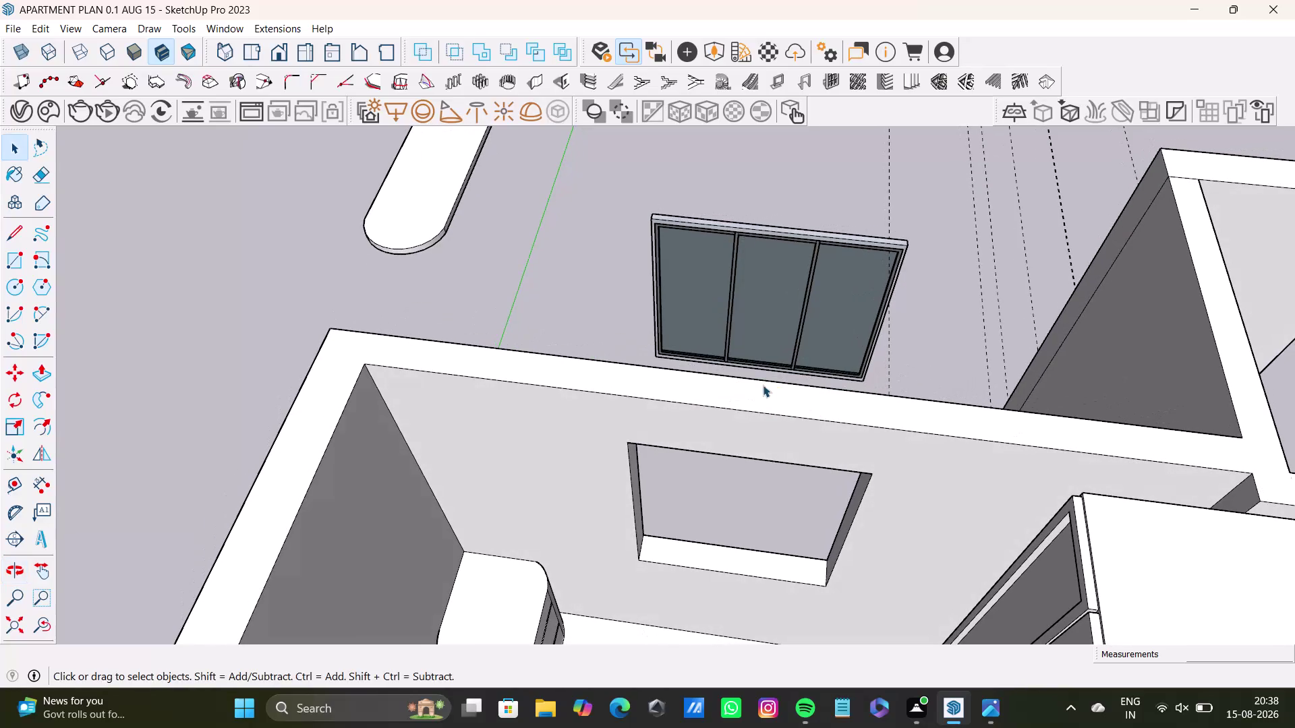
Select the floating three-pane window component and pick it up with Move (M).
key(m)
key(space)
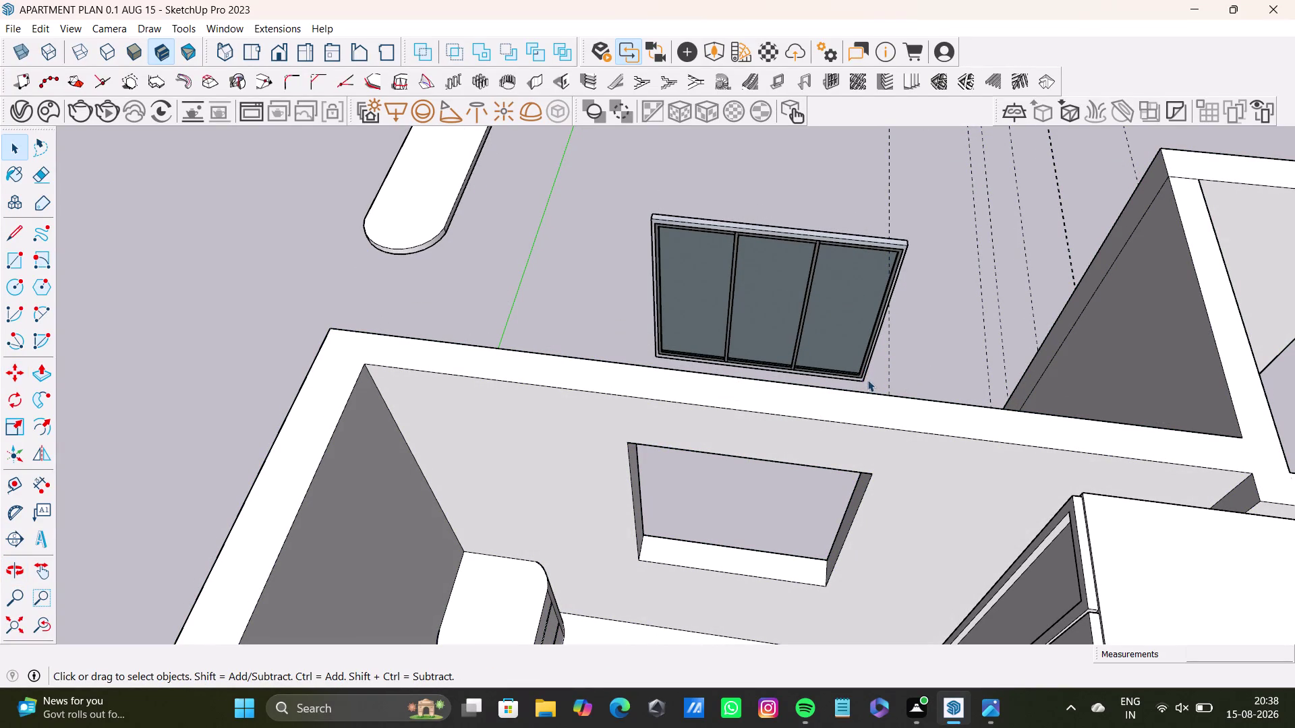
click(862, 371)
key(m)
scroll(down, 3)
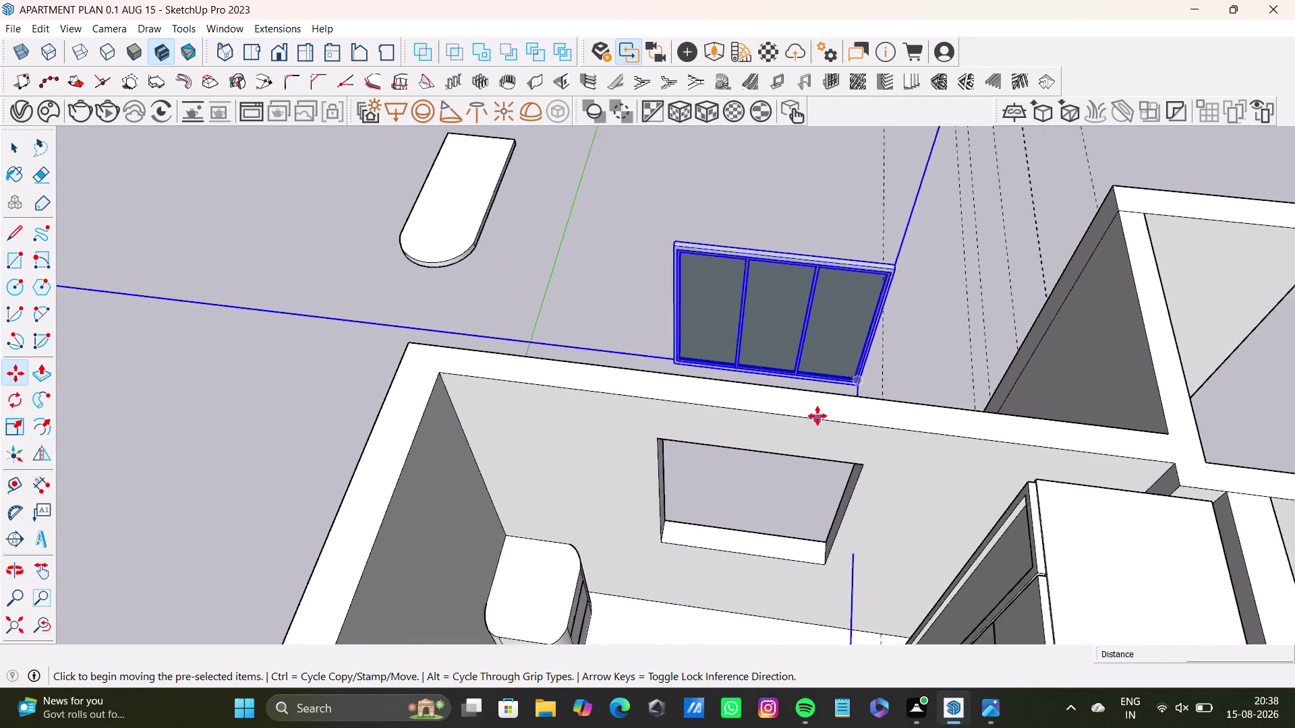
scroll(down, 3)
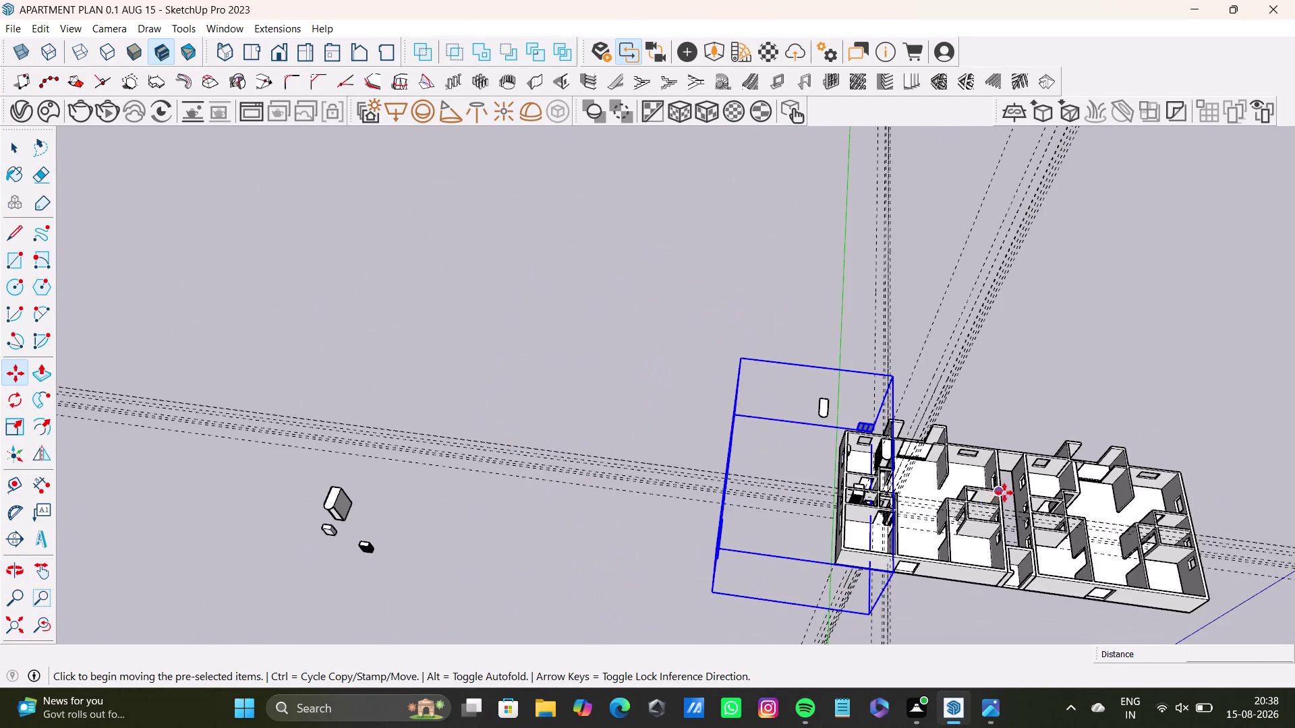
middle_drag(1005, 493, 603, 392)
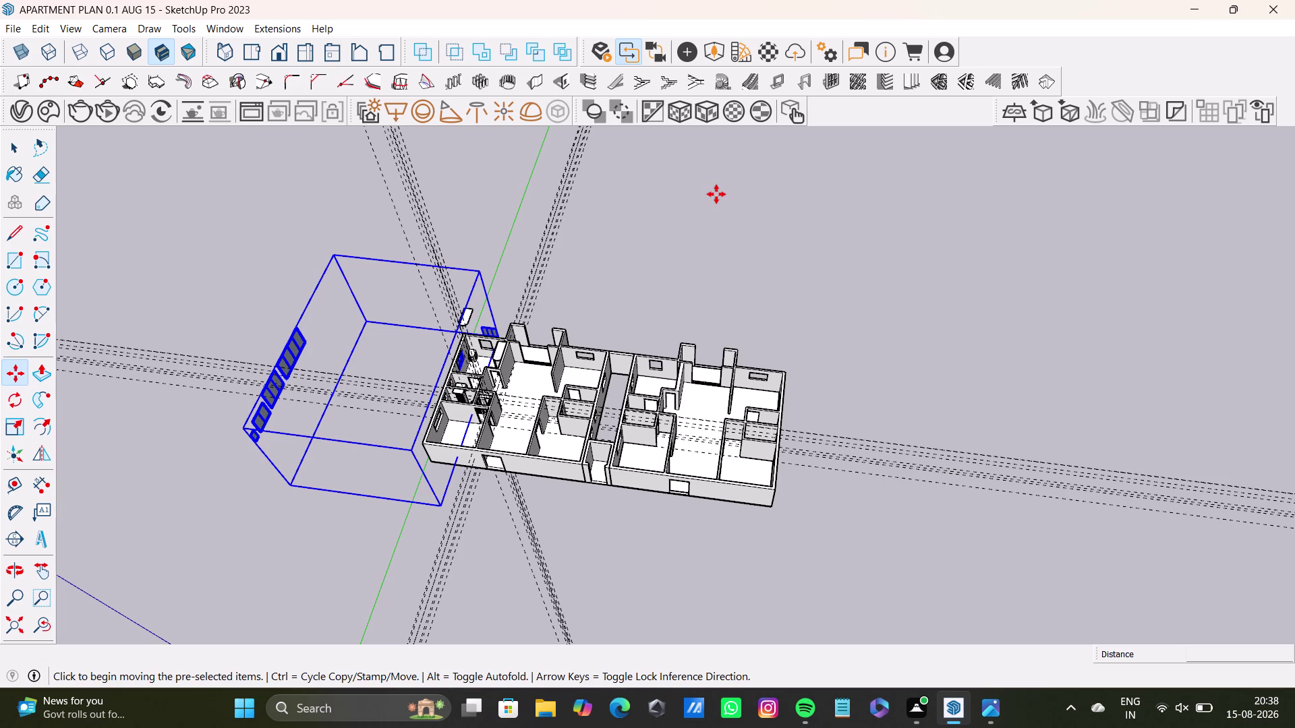
scroll(up, 3)
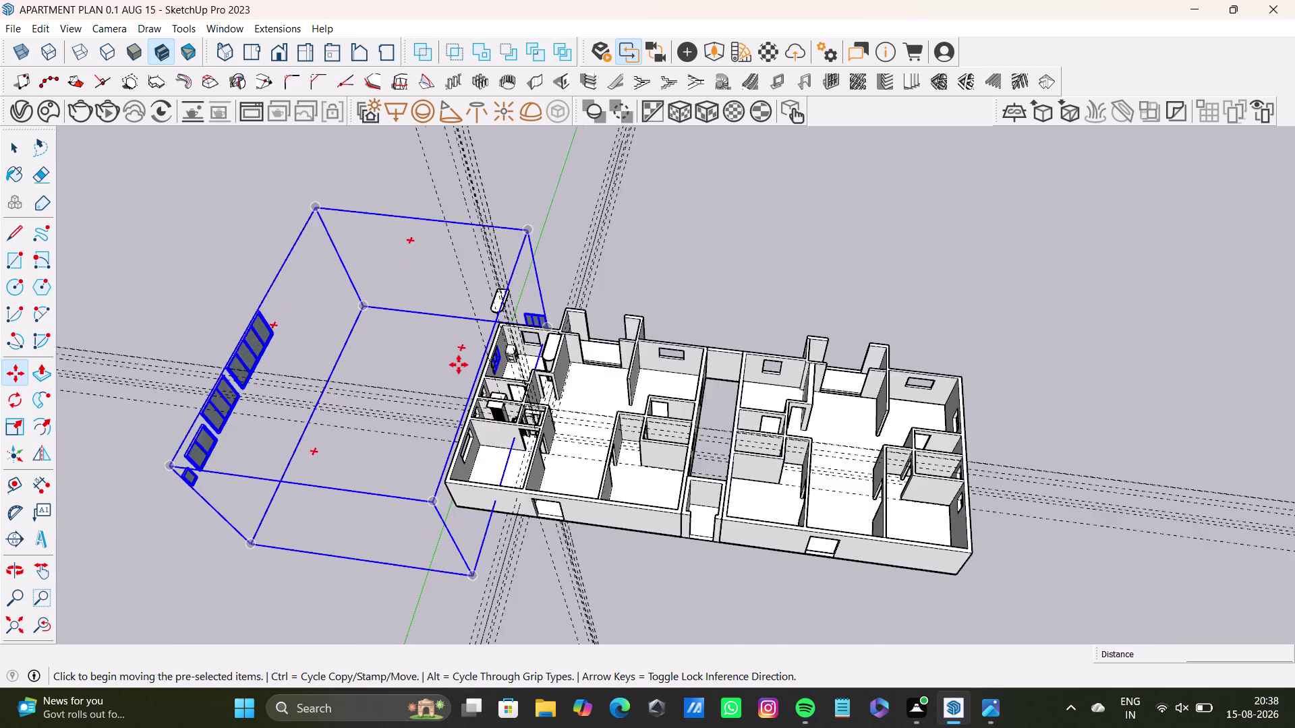
scroll(up, 3)
scroll(up, 3)
middle_drag(598, 320, 610, 418)
scroll(down, 3)
scroll(up, 3)
middle_drag(610, 384, 559, 329)
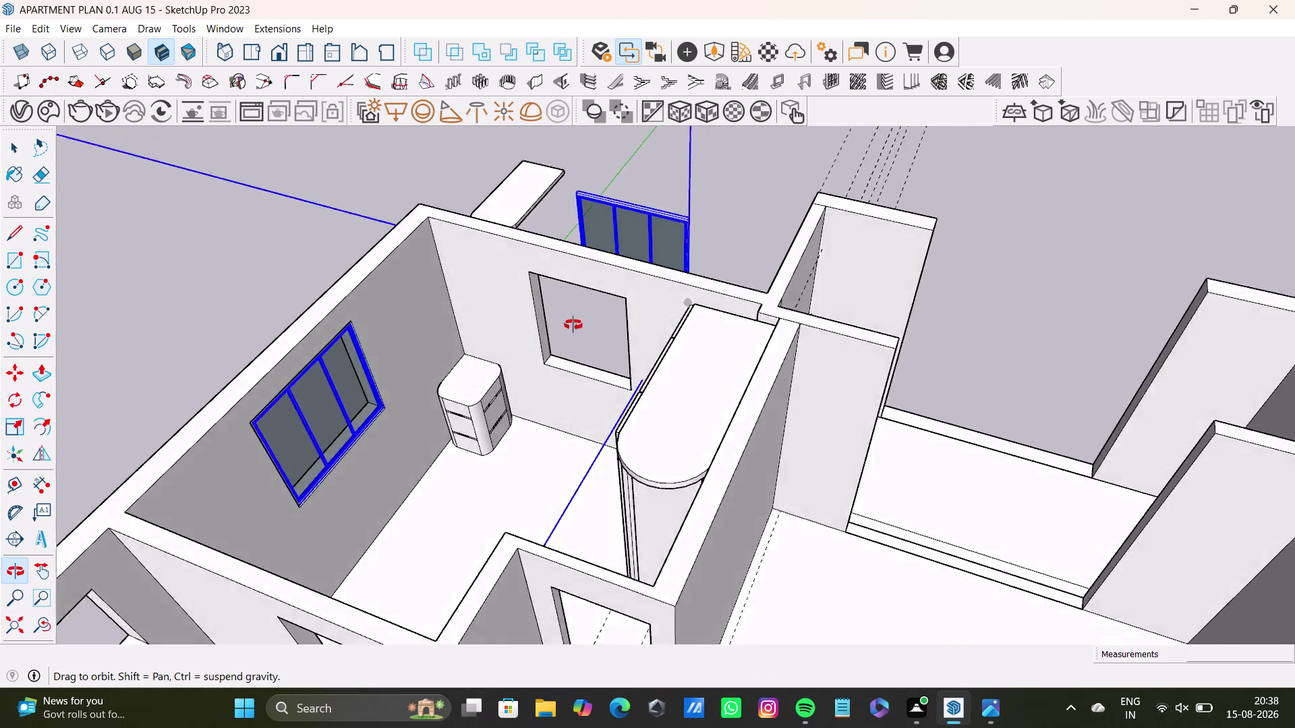
middle_drag(559, 328, 913, 390)
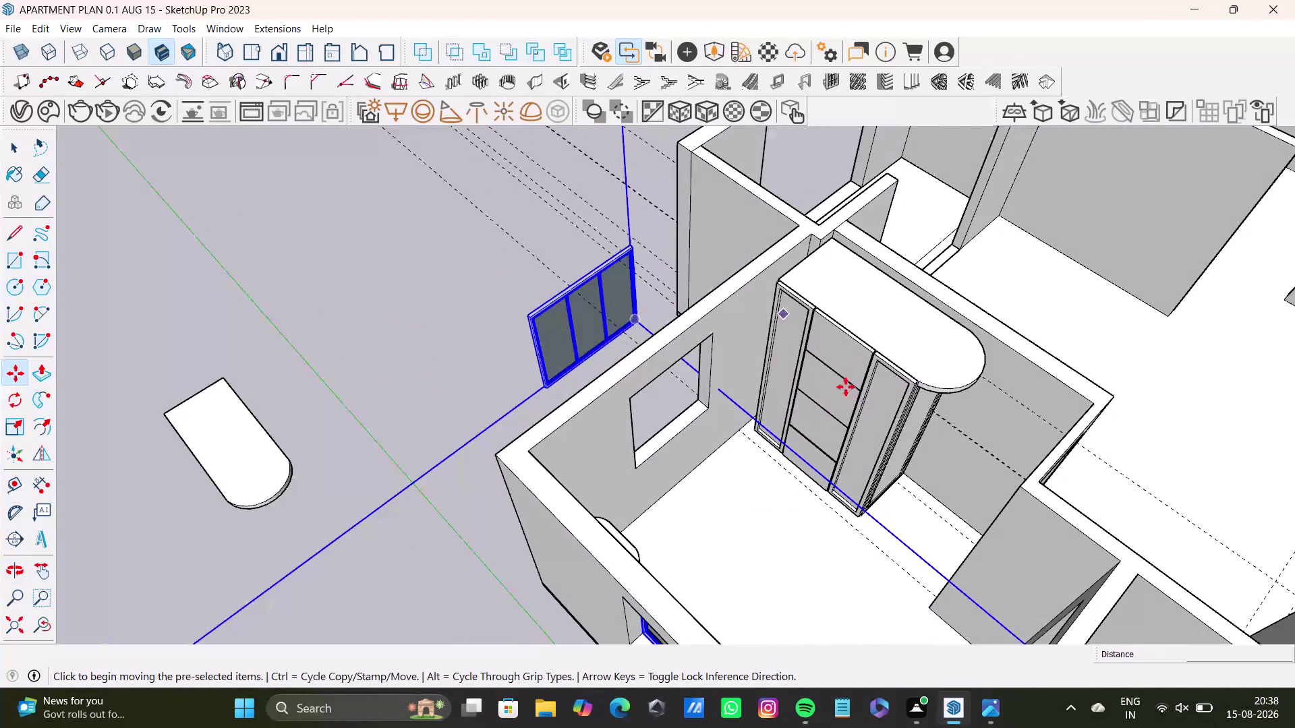
scroll(up, 3)
middle_drag(875, 338, 782, 185)
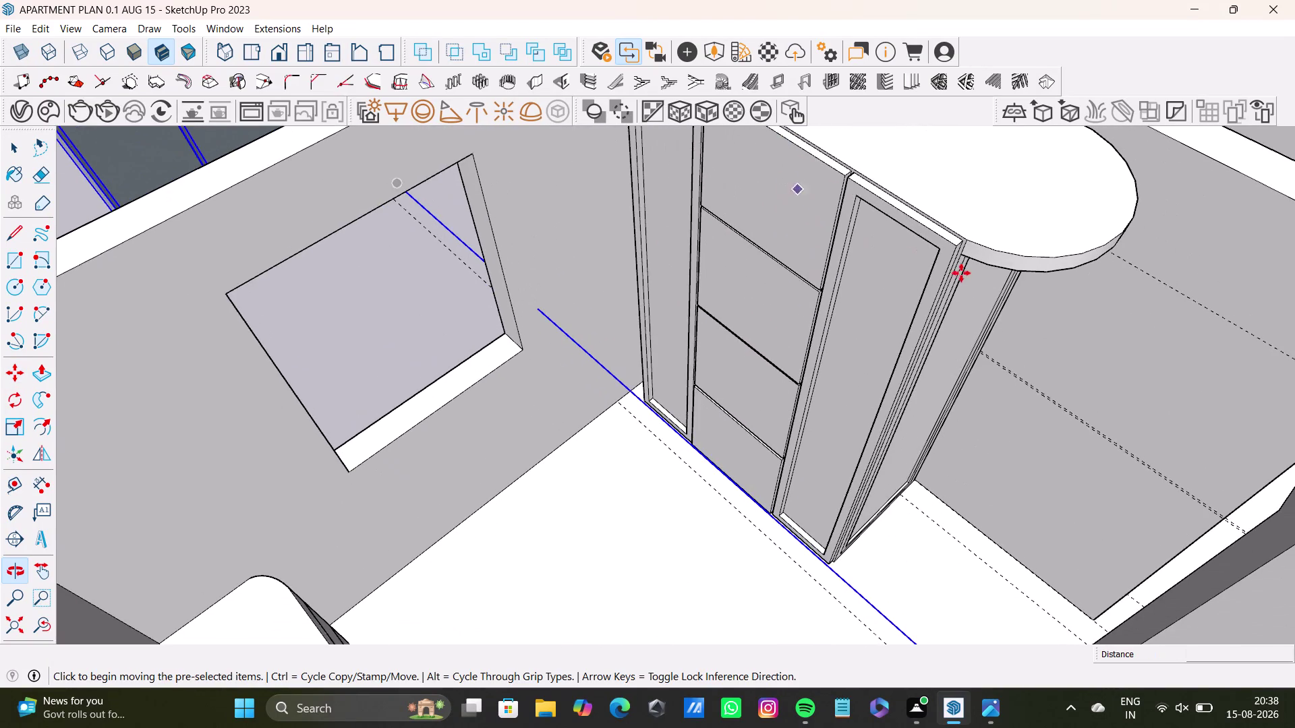
scroll(down, 3)
middle_drag(1030, 419, 655, 241)
scroll(up, 3)
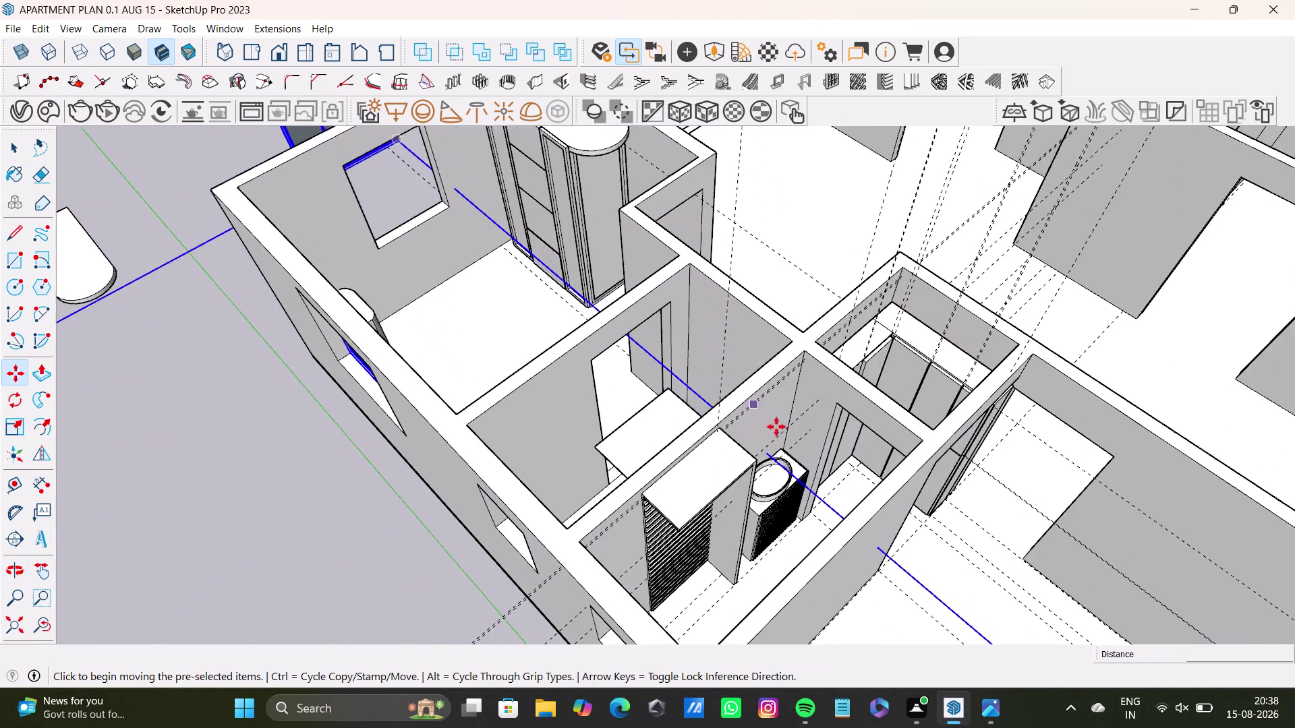
scroll(up, 3)
middle_drag(817, 512, 562, 491)
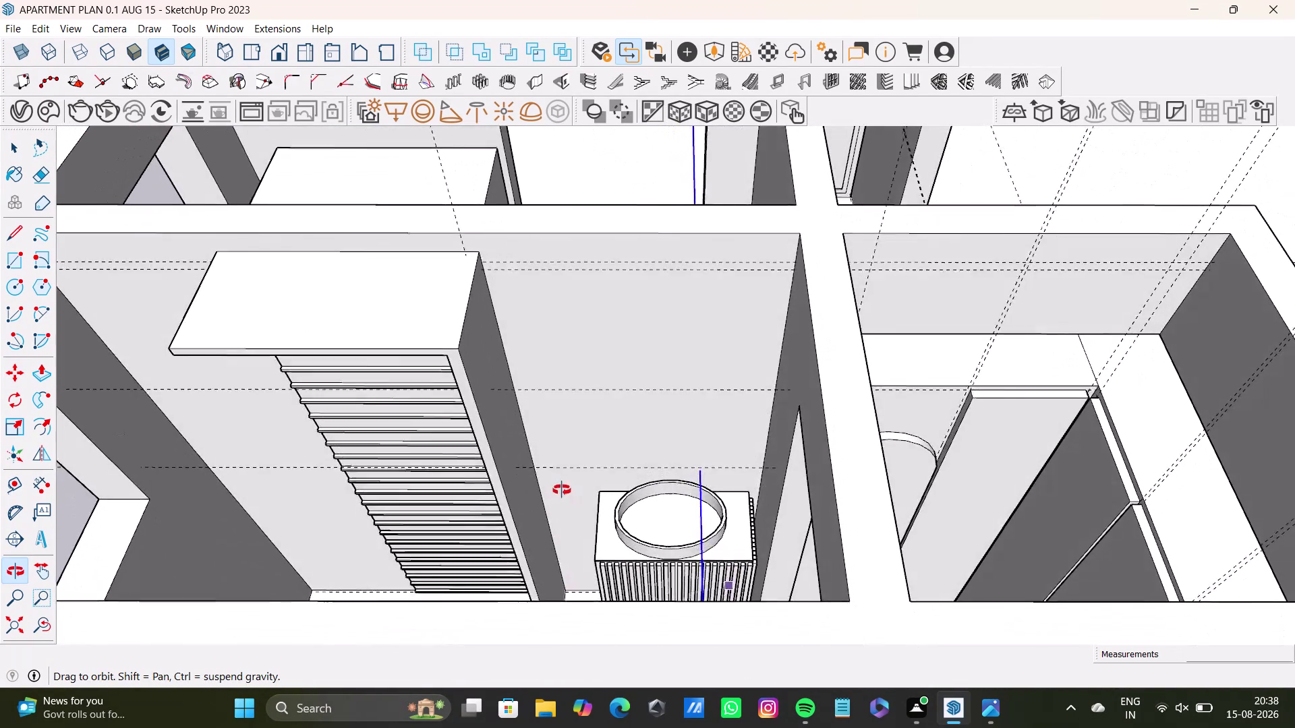
middle_drag(562, 490, 485, 513)
middle_drag(796, 544, 614, 235)
middle_drag(636, 294, 757, 482)
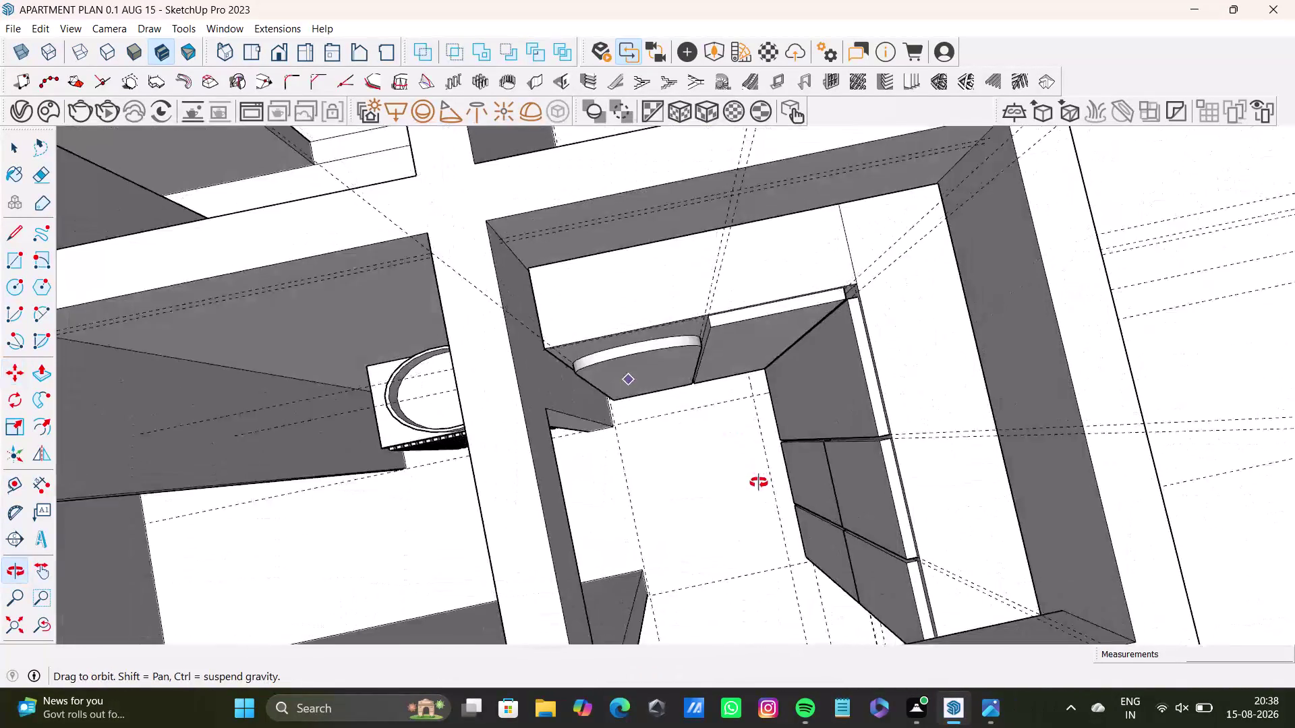
middle_drag(758, 482, 773, 487)
middle_drag(777, 468, 846, 421)
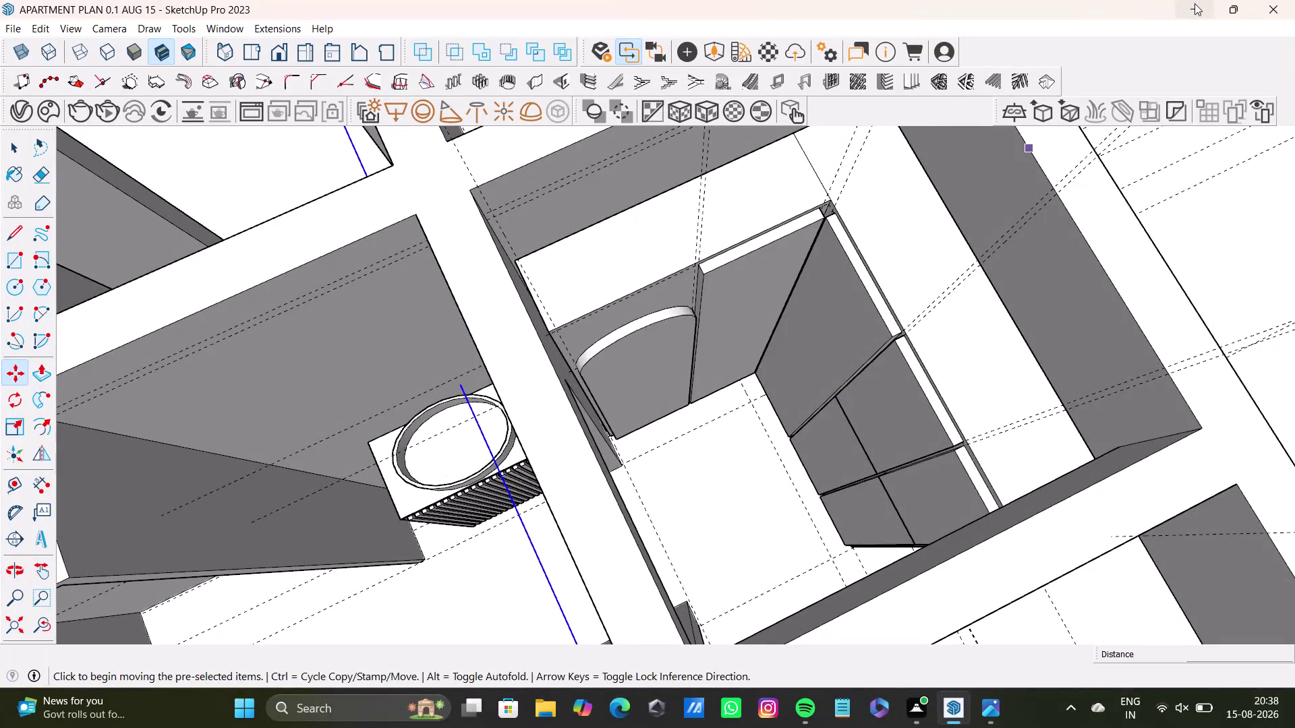